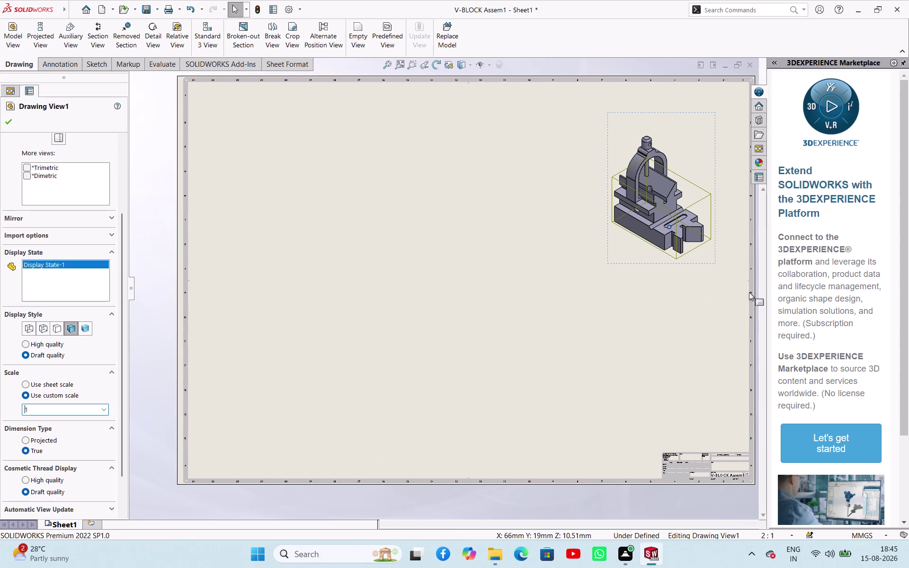
Drag the 3DEXPERIENCE Marketplace pane edge to the screen's right side so the sheet widens.
drag(768, 337, 779, 340)
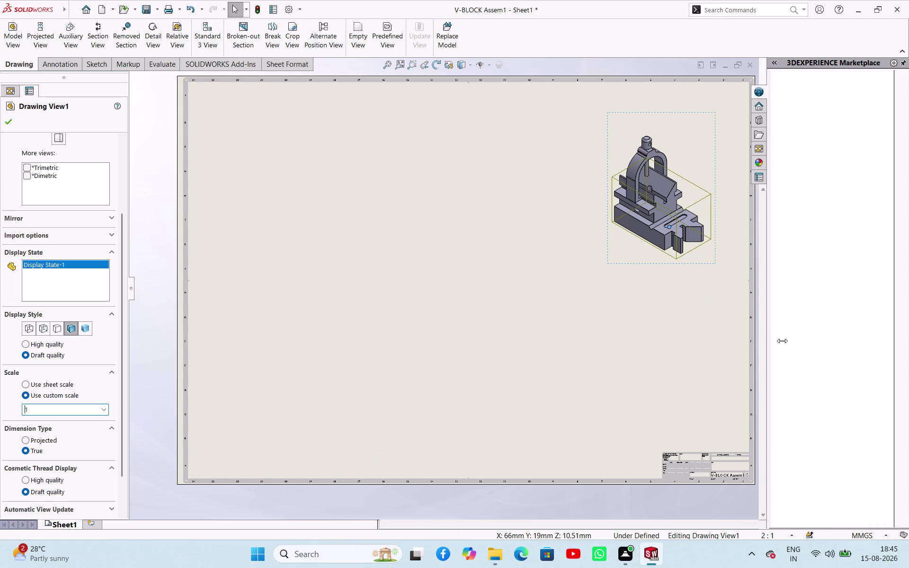
drag(779, 340, 908, 379)
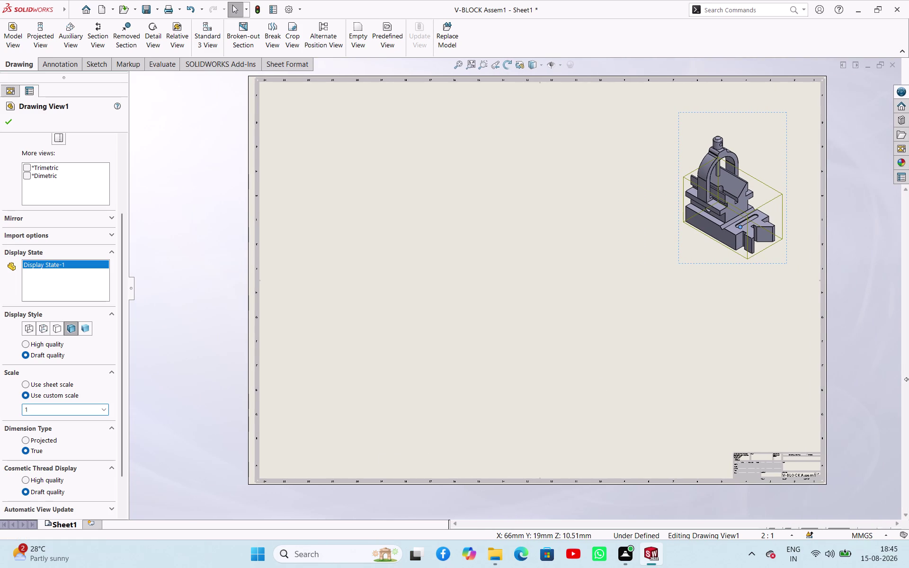
drag(908, 379, 908, 380)
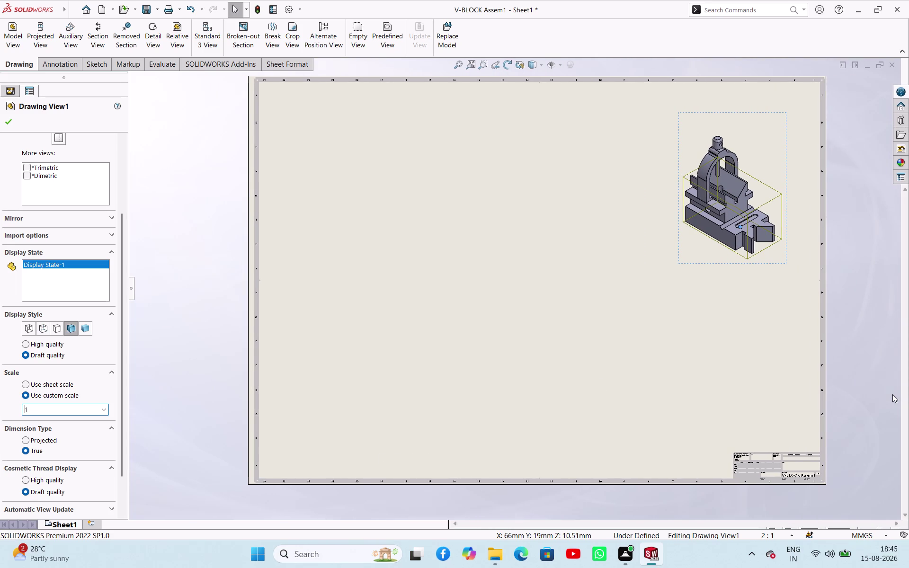